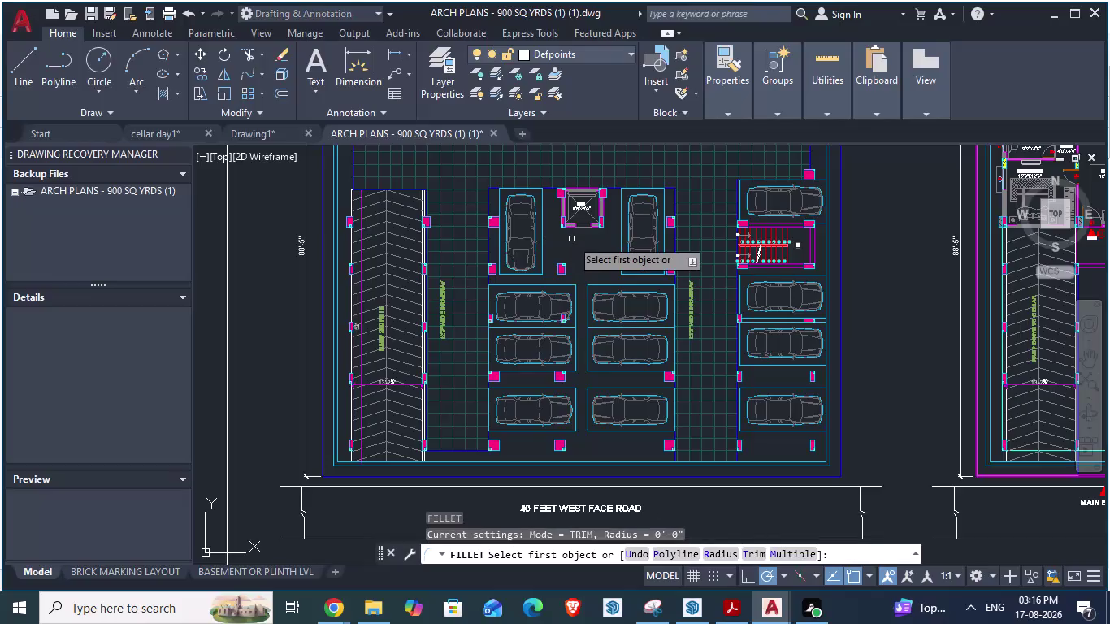
Zoom in on the outline corner and make a first fillet attempt, then cancel it.
key(r)
key(Return)
scroll(up, 3)
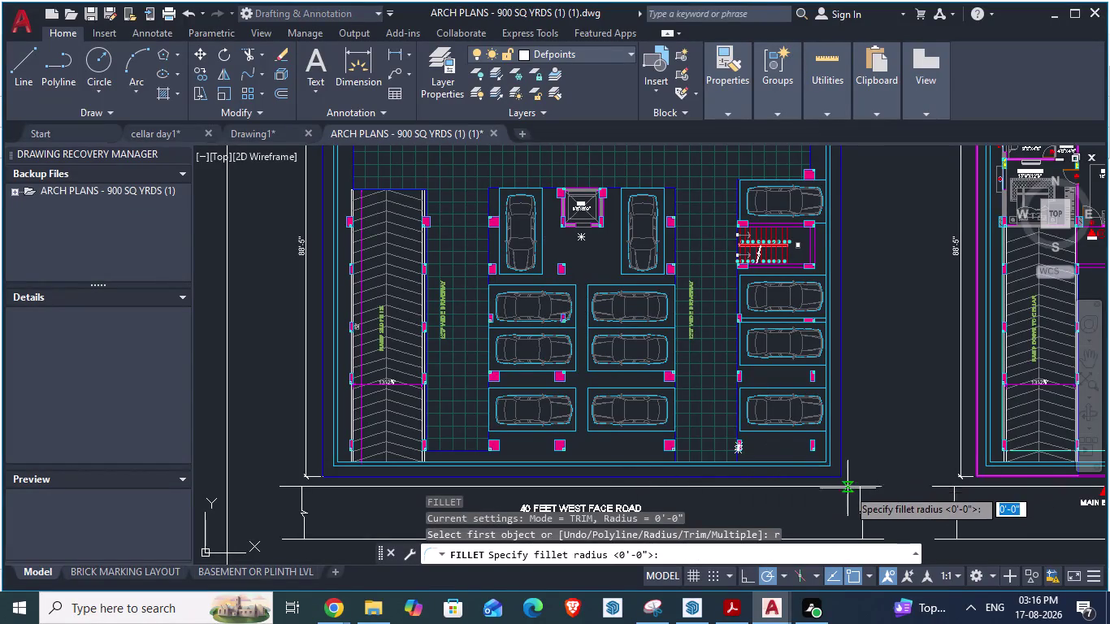
scroll(up, 3)
scroll(up, 3)
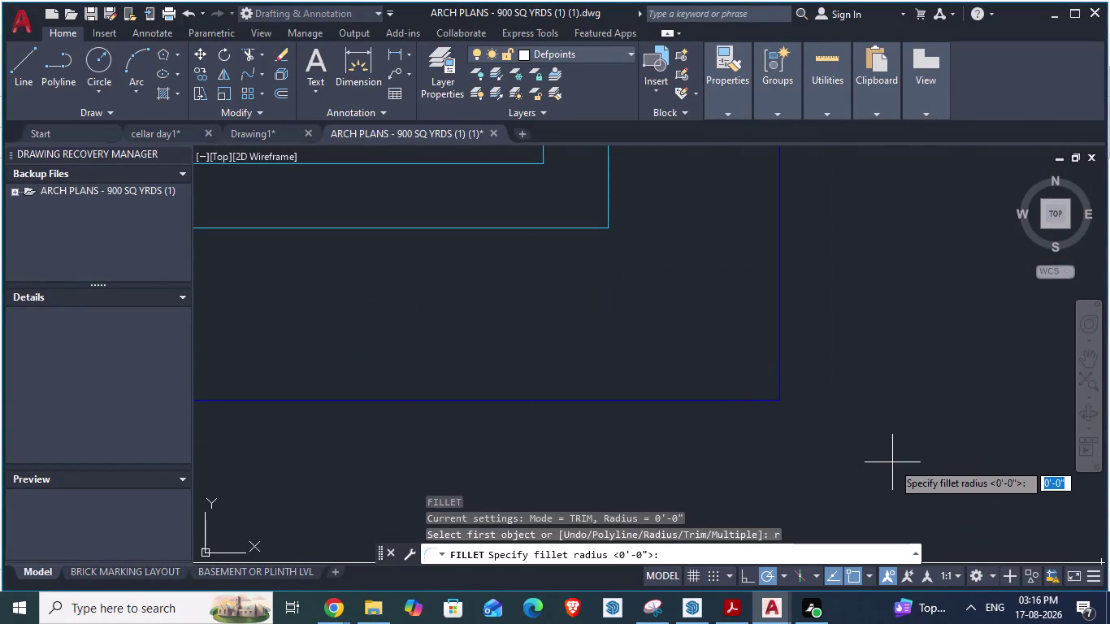
key(Escape)
key(f)
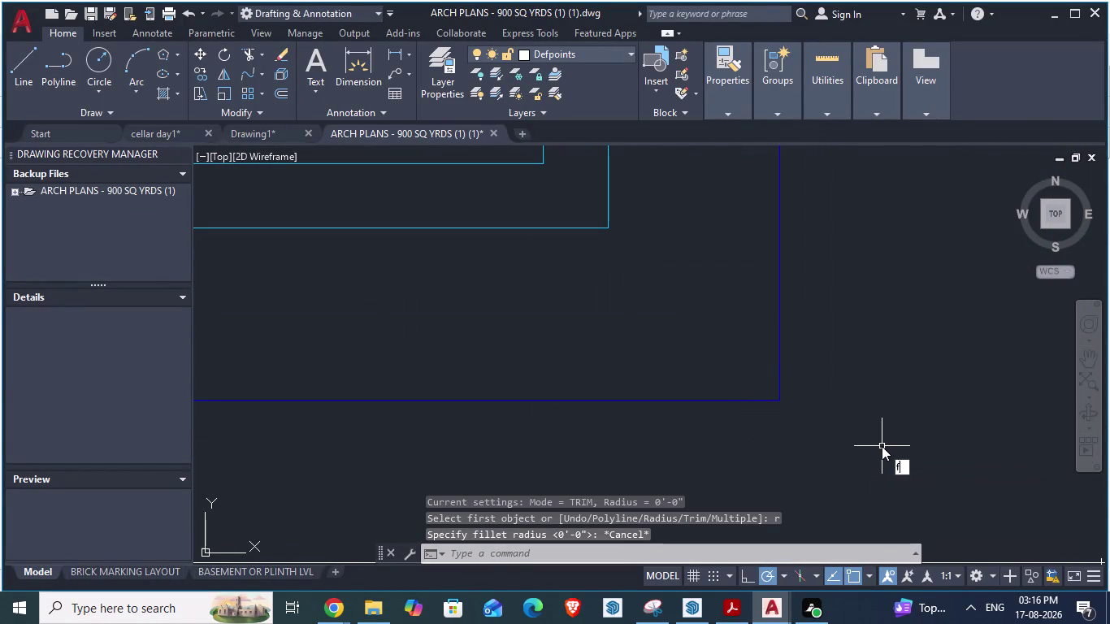
key(Return)
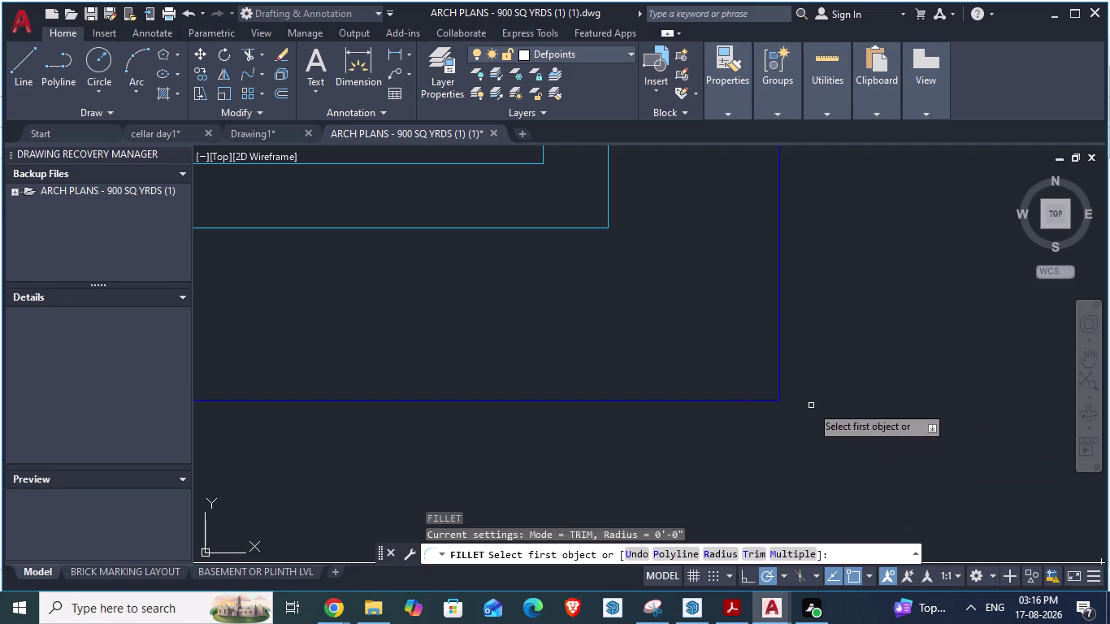
click(745, 401)
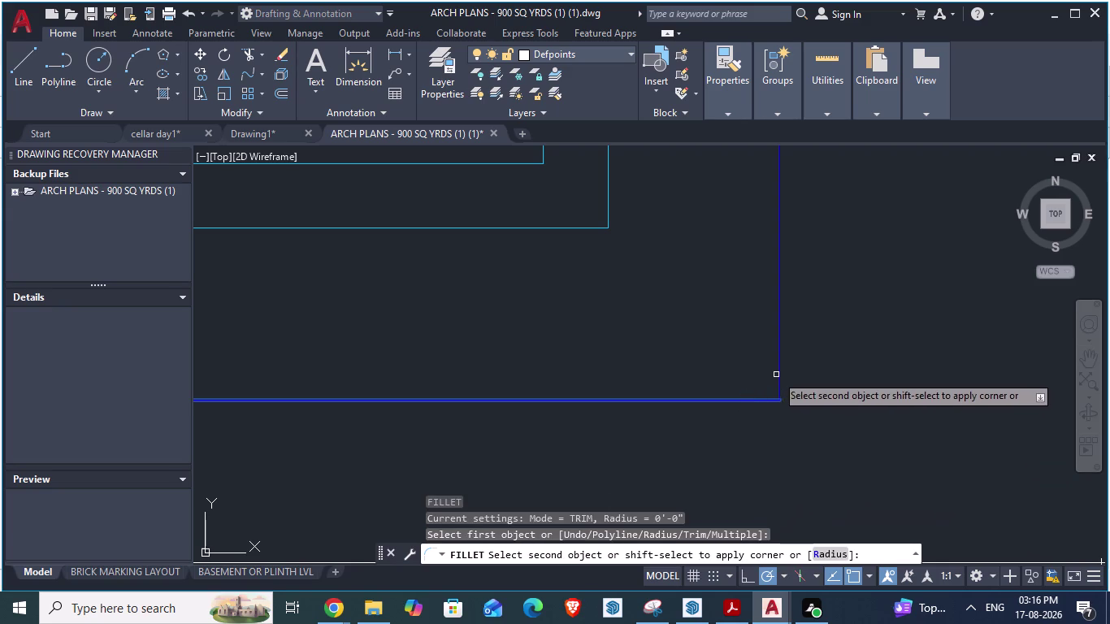
click(779, 373)
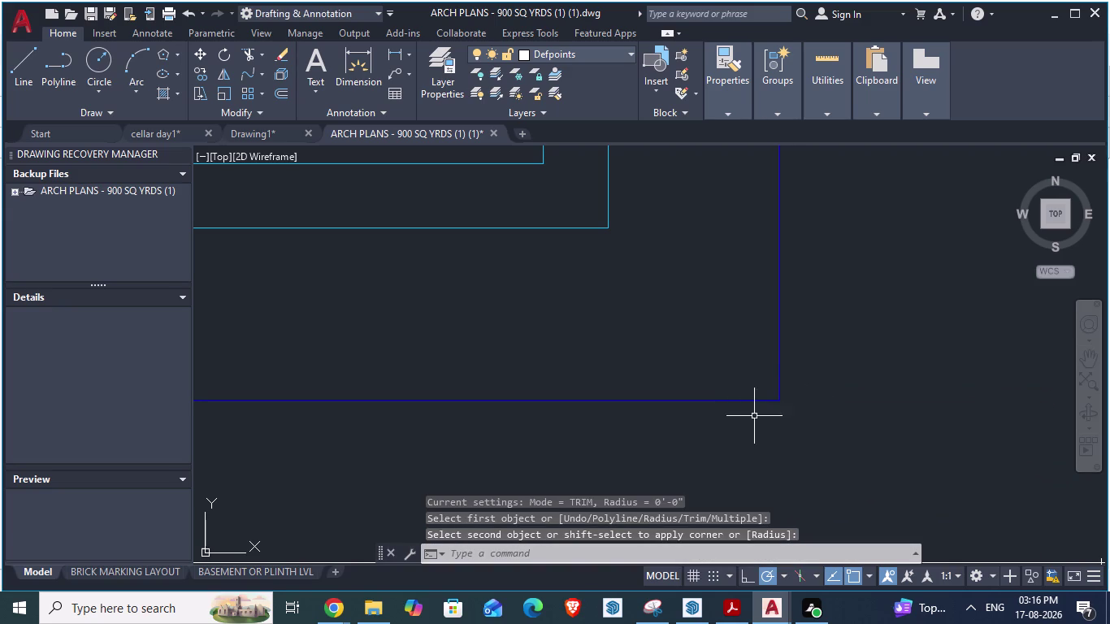
key(Escape)
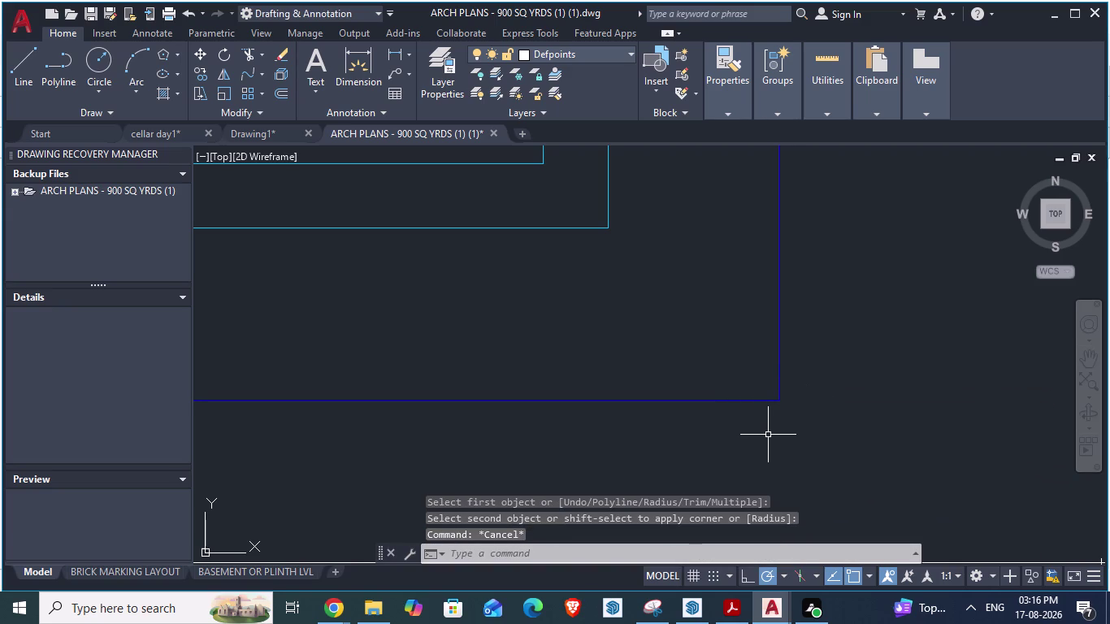
Restart FILLET and set its radius to 5 inches.
key(f)
key(Return)
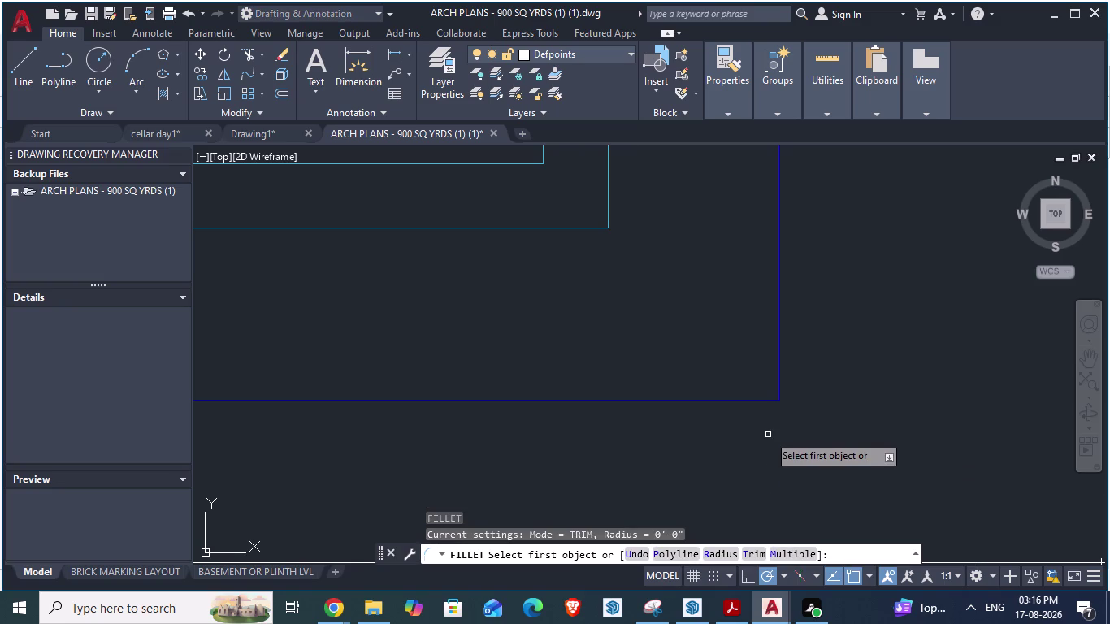
key(r)
key(Return)
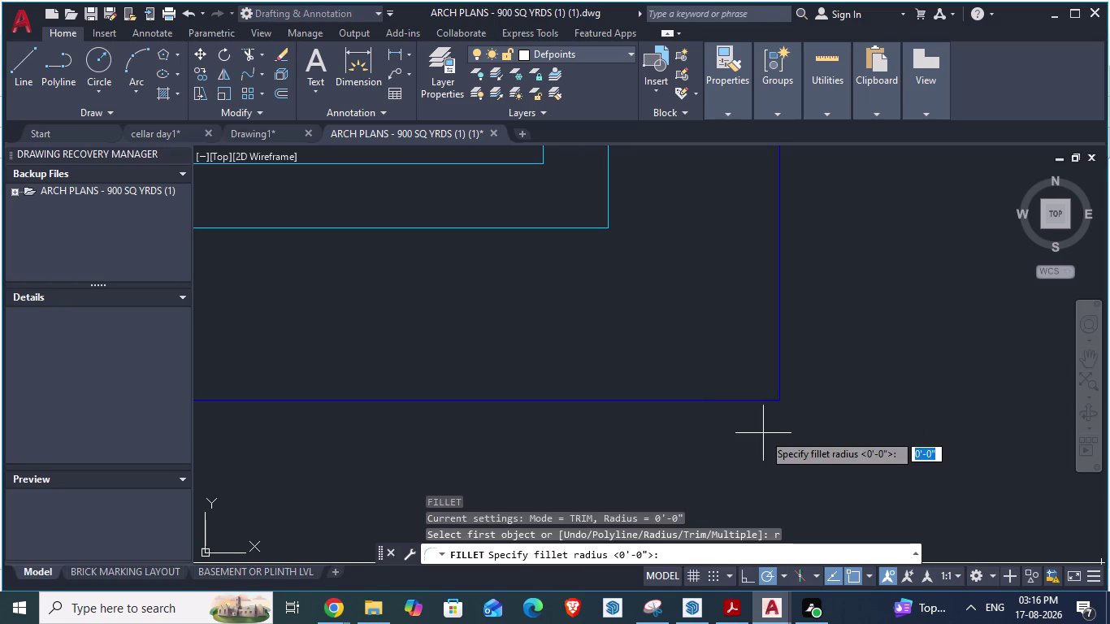
key(5)
key(shift+quotedbl)
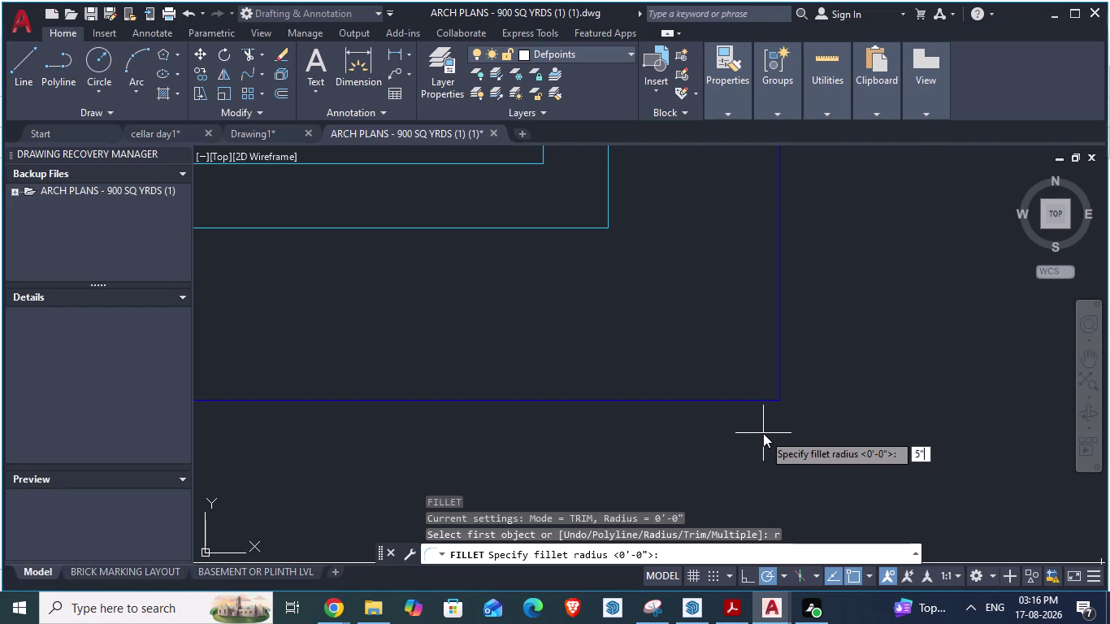
key(Return)
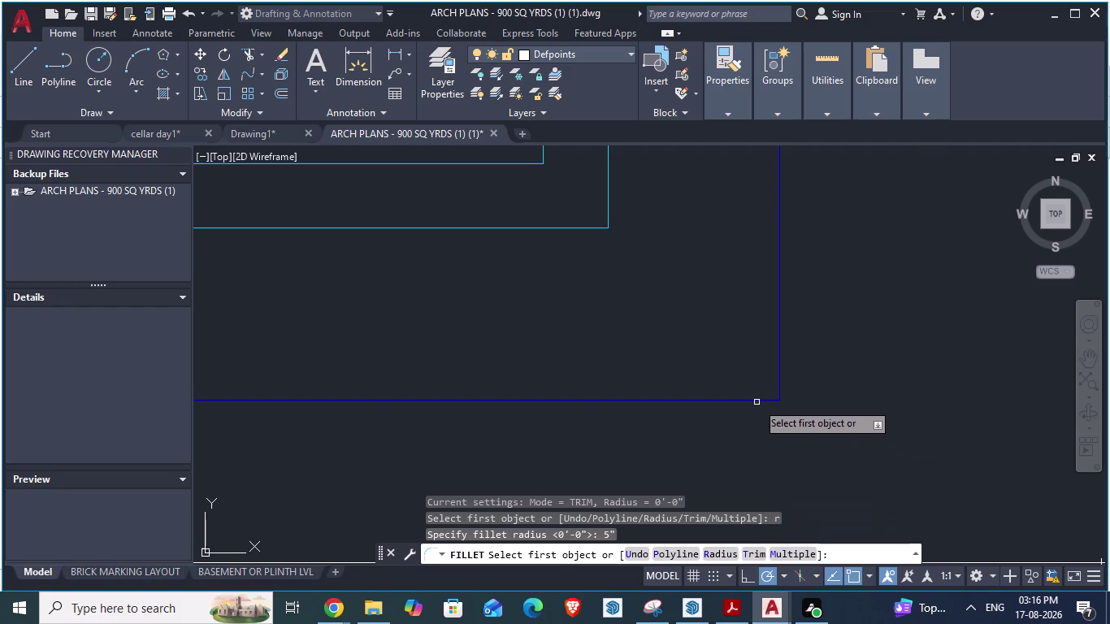
Fillet the outline's bottom and side edges at the corner, then zoom back out.
click(756, 401)
click(778, 377)
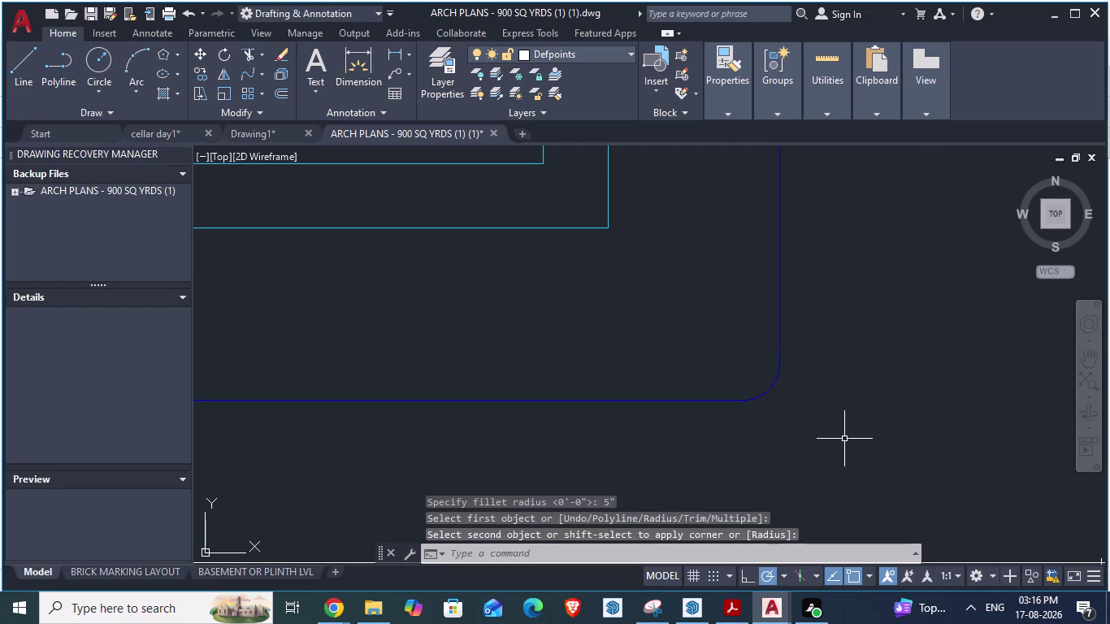
scroll(down, 3)
scroll(down, 3)
key(Escape)
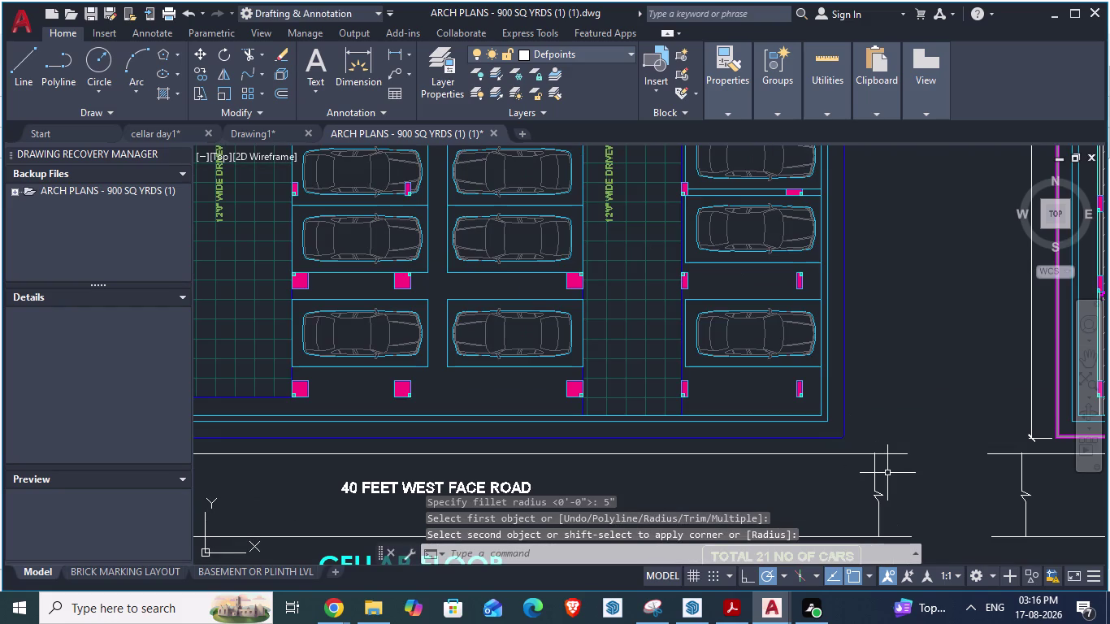